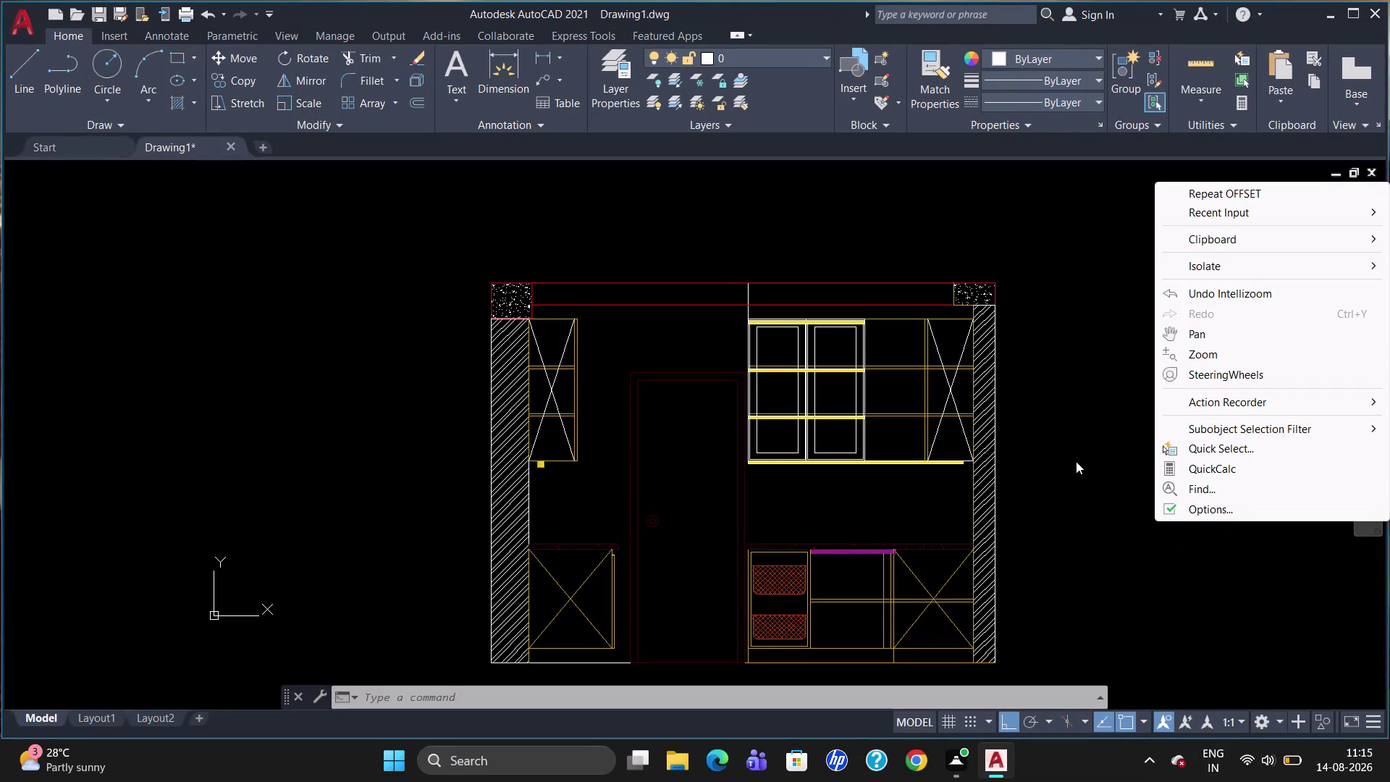
Zoom out and back in to centre the elevation's cabinets, door and hatched walls on screen.
scroll(down, 3)
scroll(down, 3)
scroll(up, 3)
click(1105, 480)
scroll(down, 3)
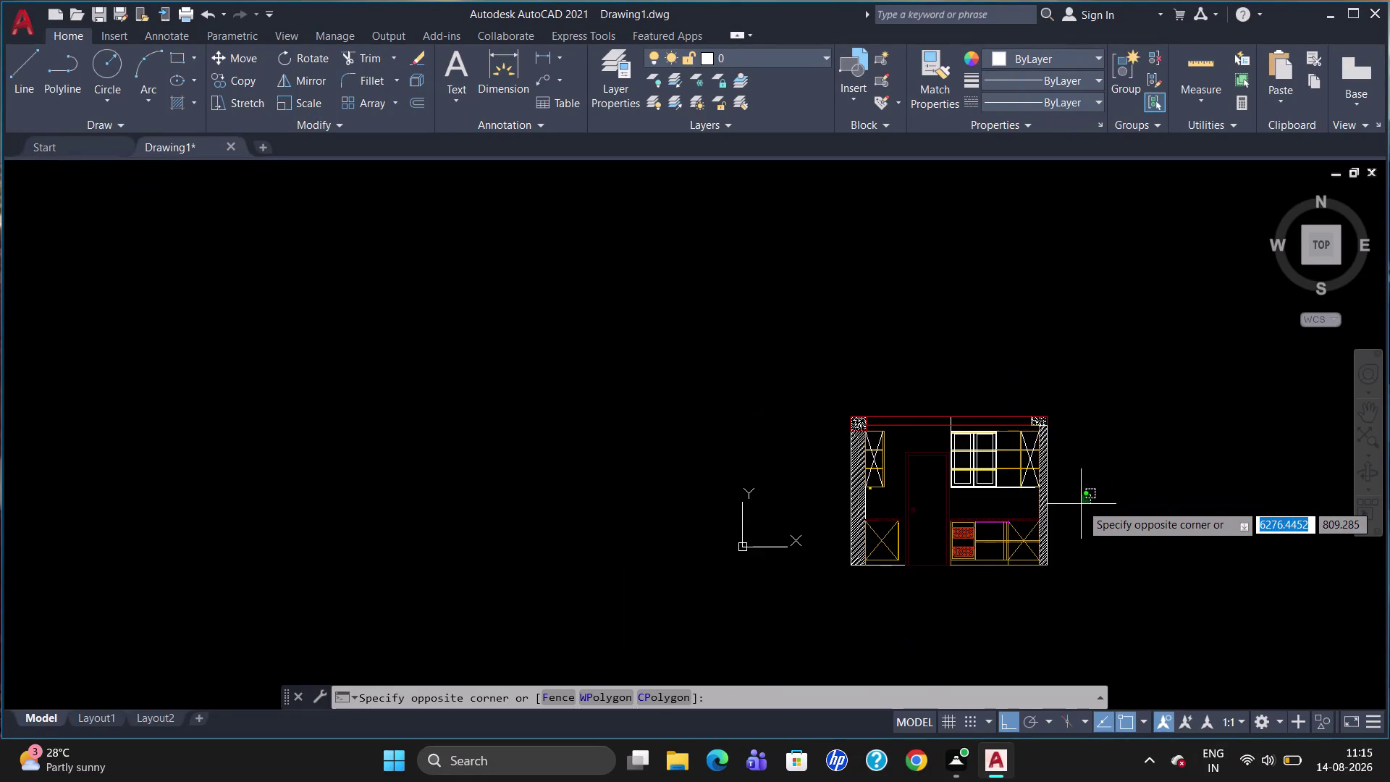
scroll(up, 3)
scroll(down, 3)
click(1059, 540)
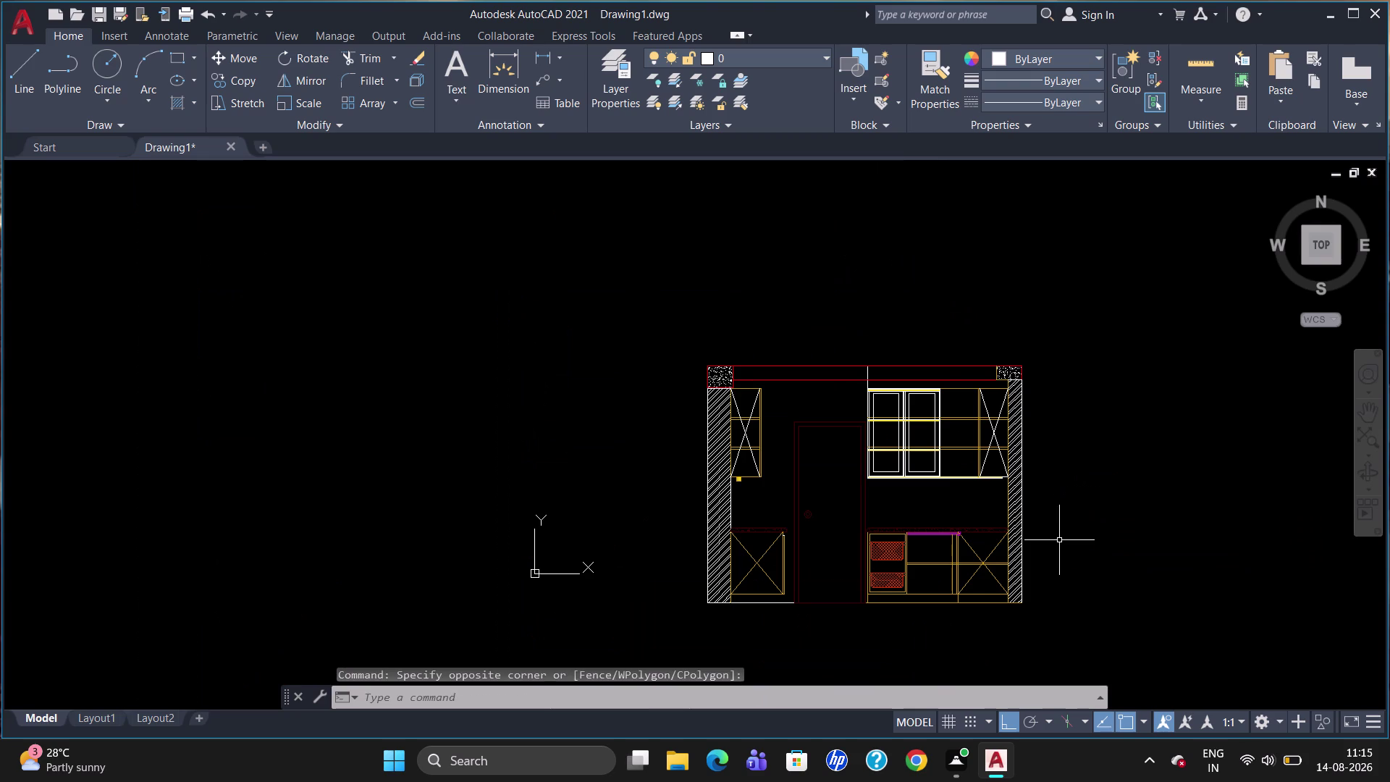
scroll(up, 3)
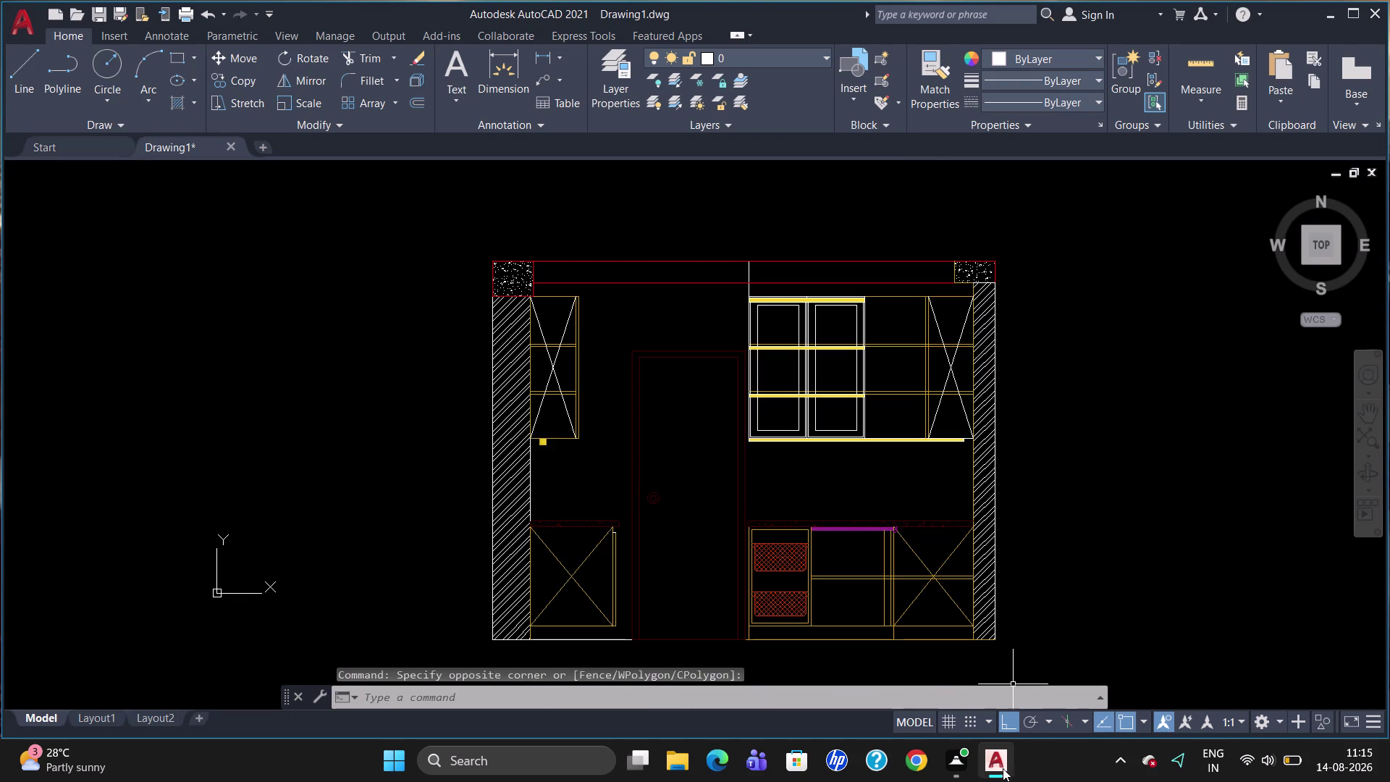